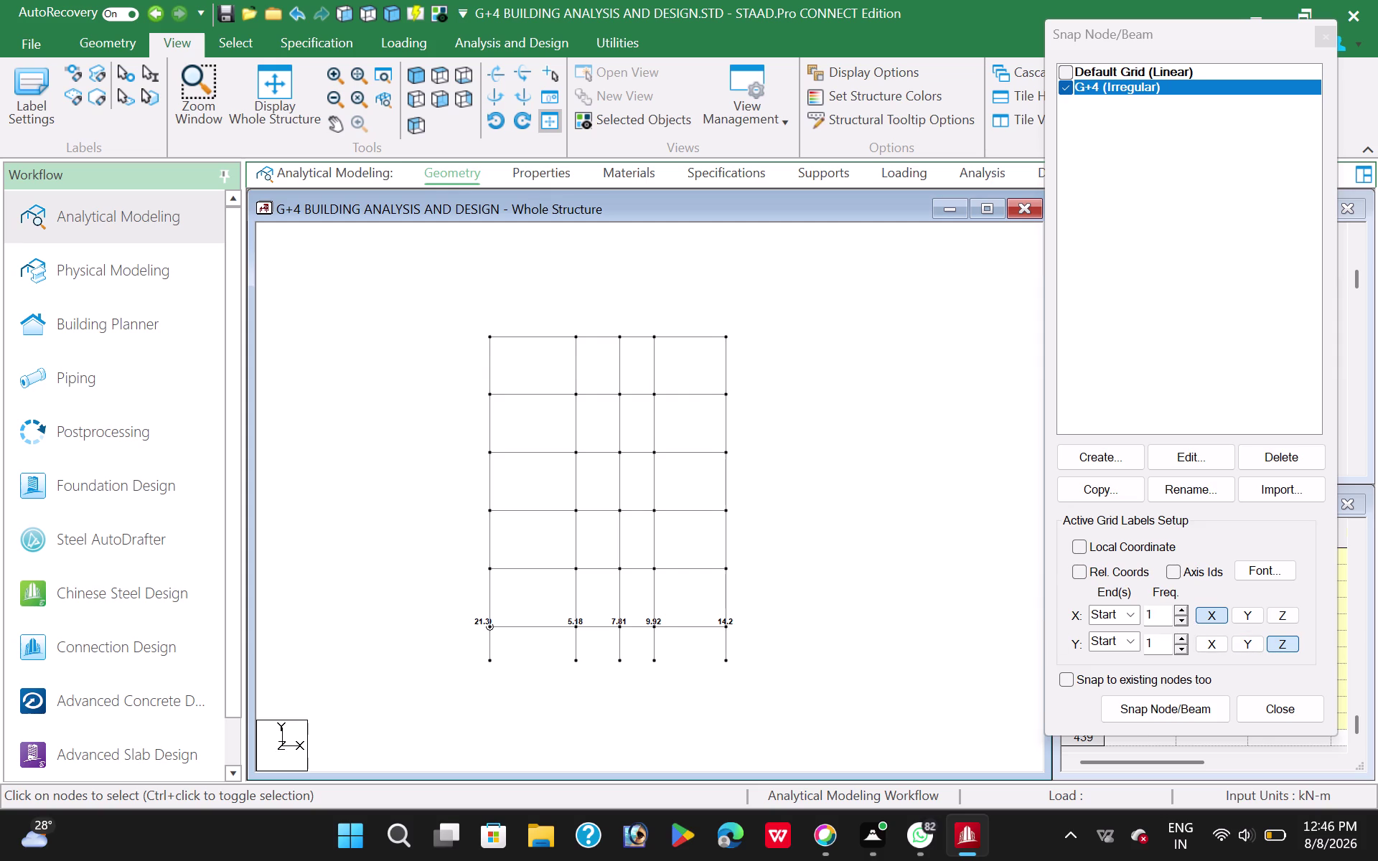
Pan and zoom to centre the G+4 building frame in the view.
scroll(down, 3)
middle_drag(822, 515, 815, 494)
scroll(down, 3)
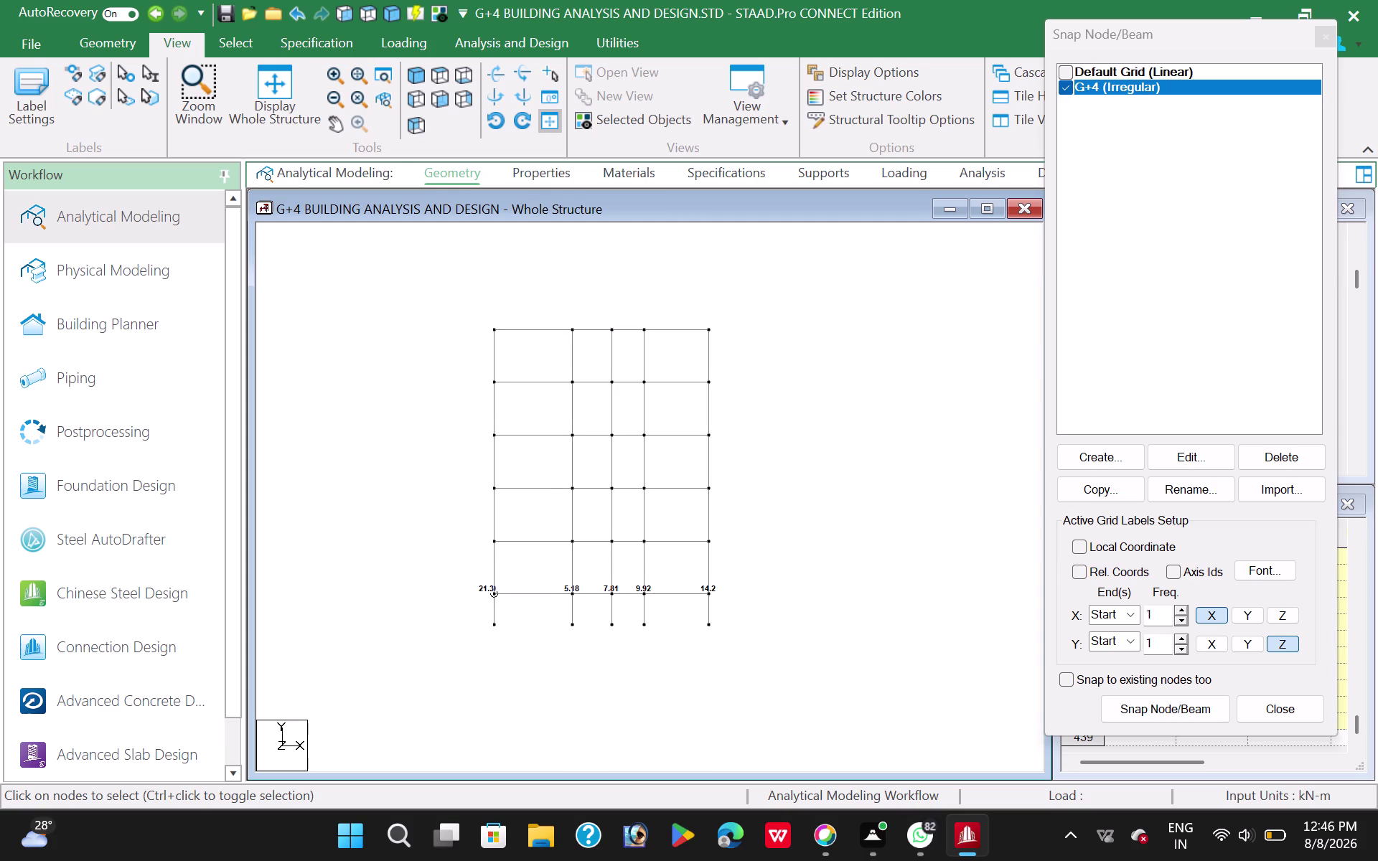
scroll(down, 3)
middle_drag(813, 494, 821, 526)
Zoom back out on the frame and open the section Properties page.
scroll(up, 3)
scroll(up, 3)
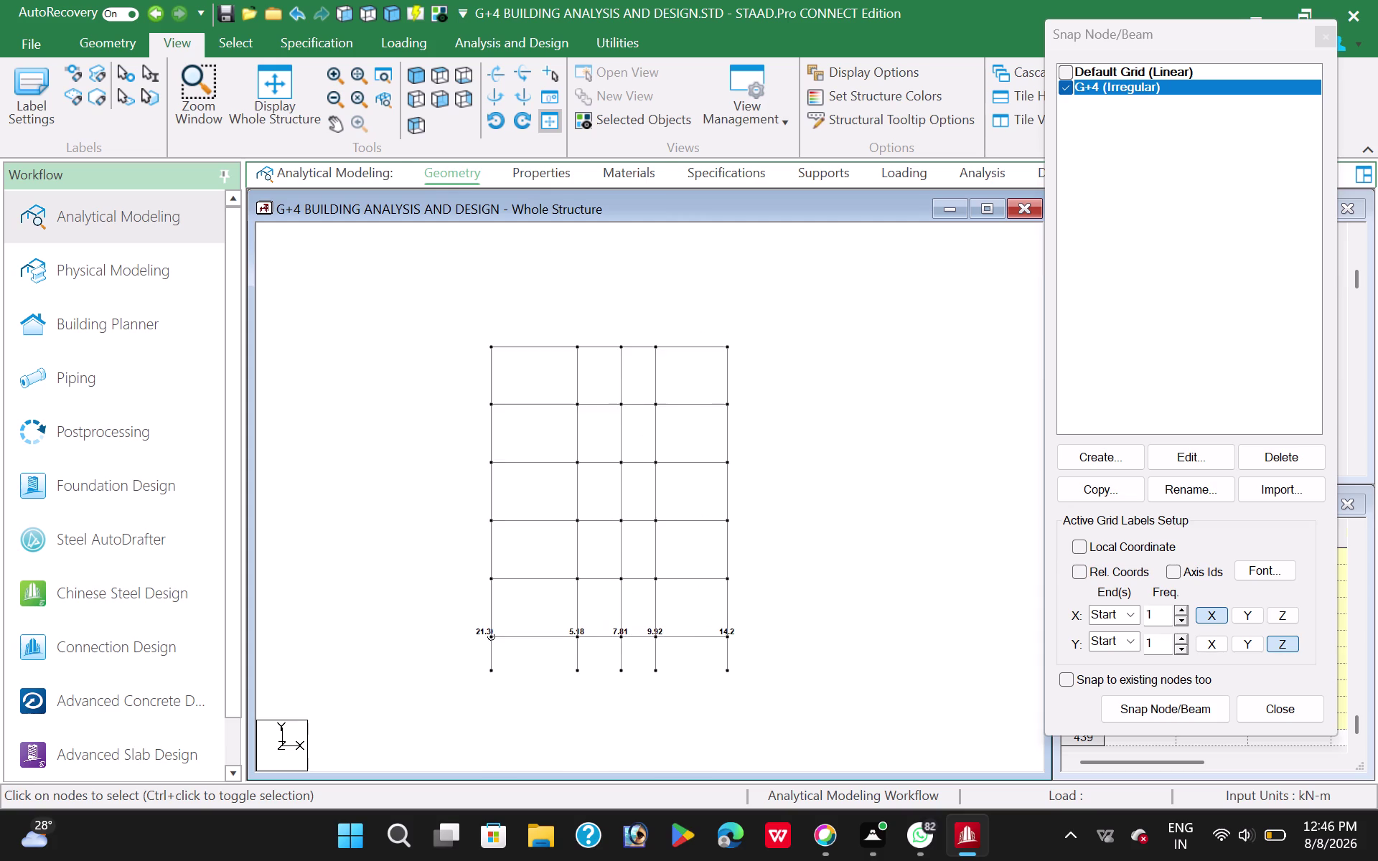
scroll(up, 3)
middle_click(830, 541)
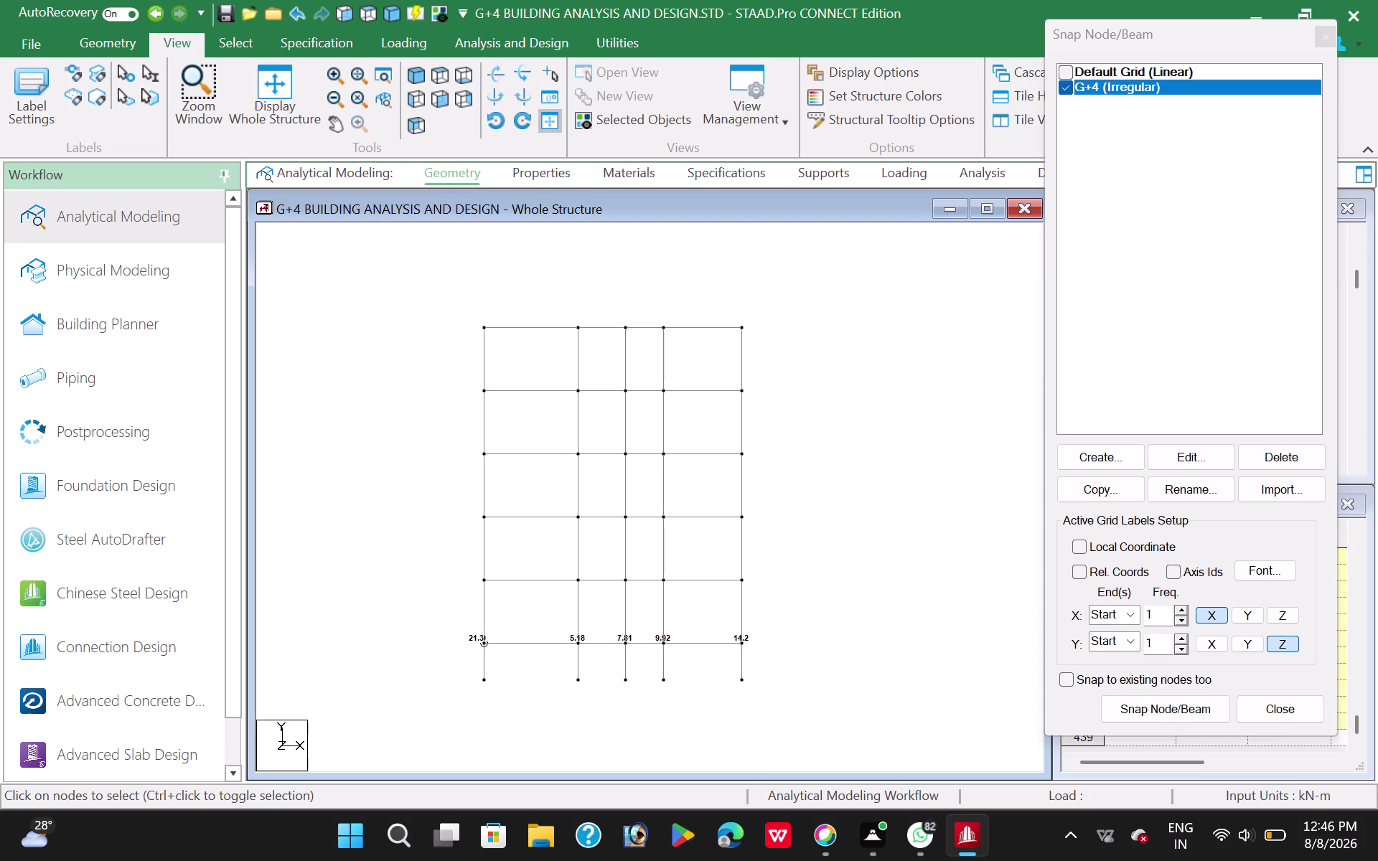
scroll(up, 3)
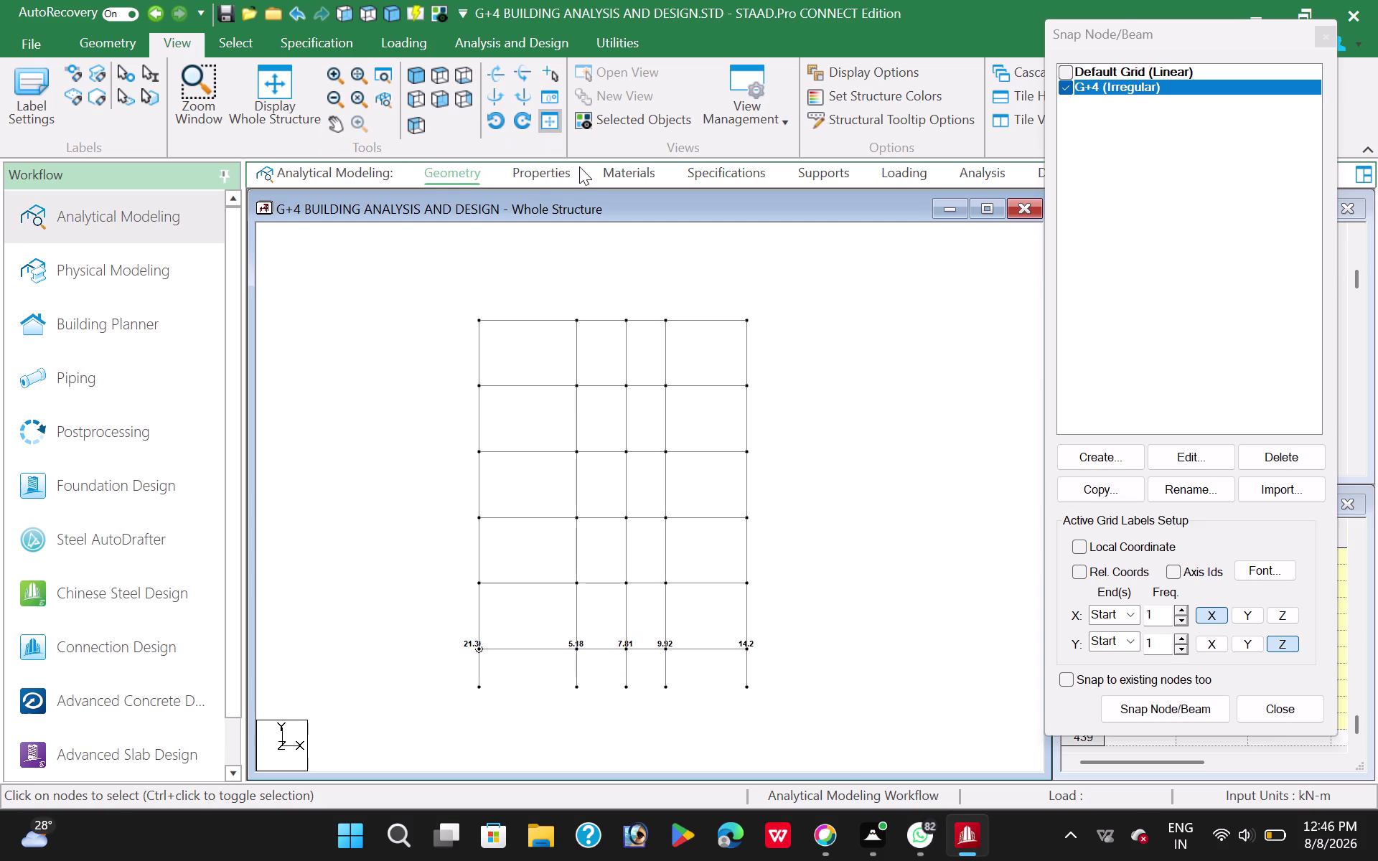
click(550, 178)
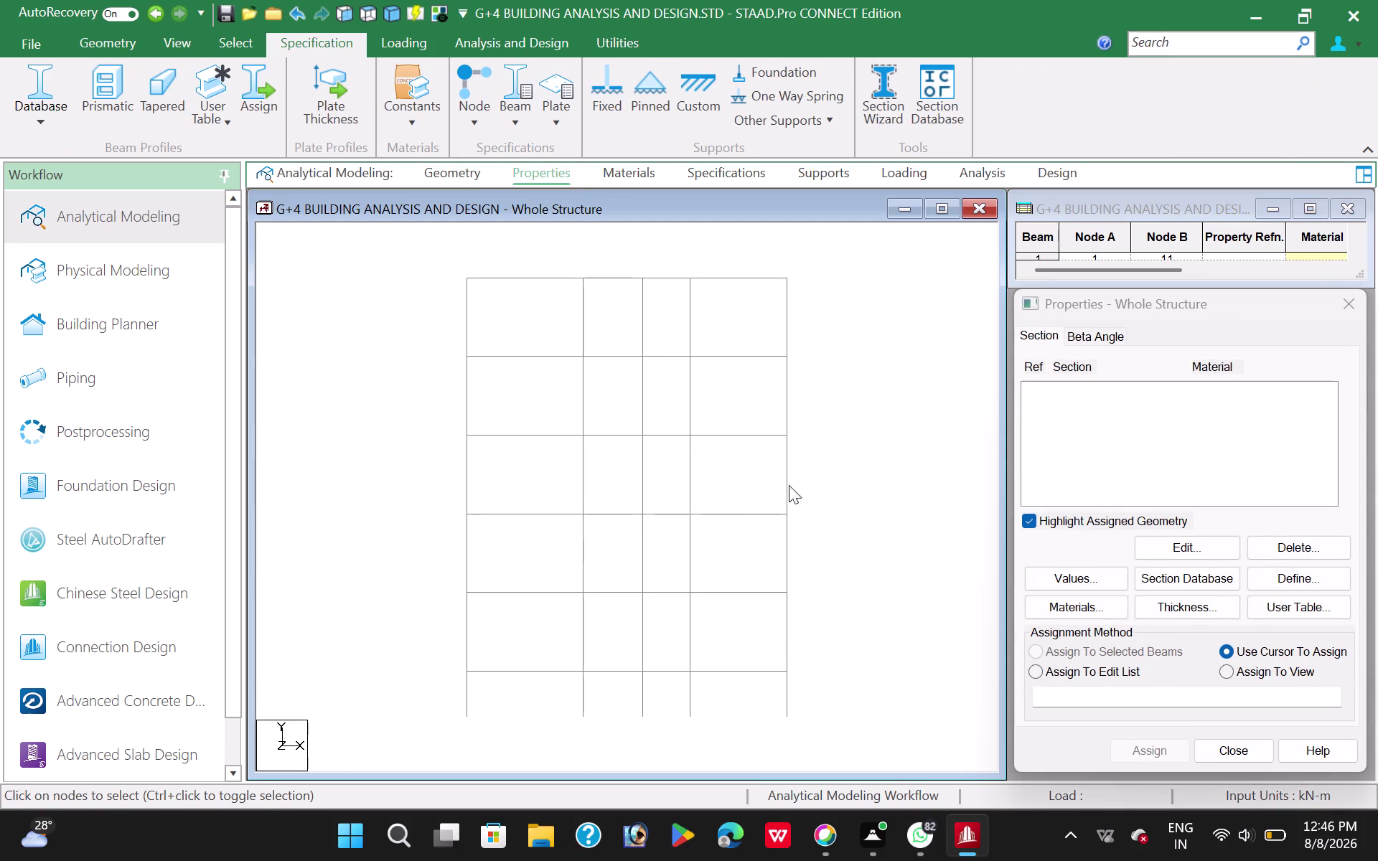
Define a new Rectangle section with depth YD 0.45 m and width ZD 0.23 m.
click(1310, 575)
click(519, 321)
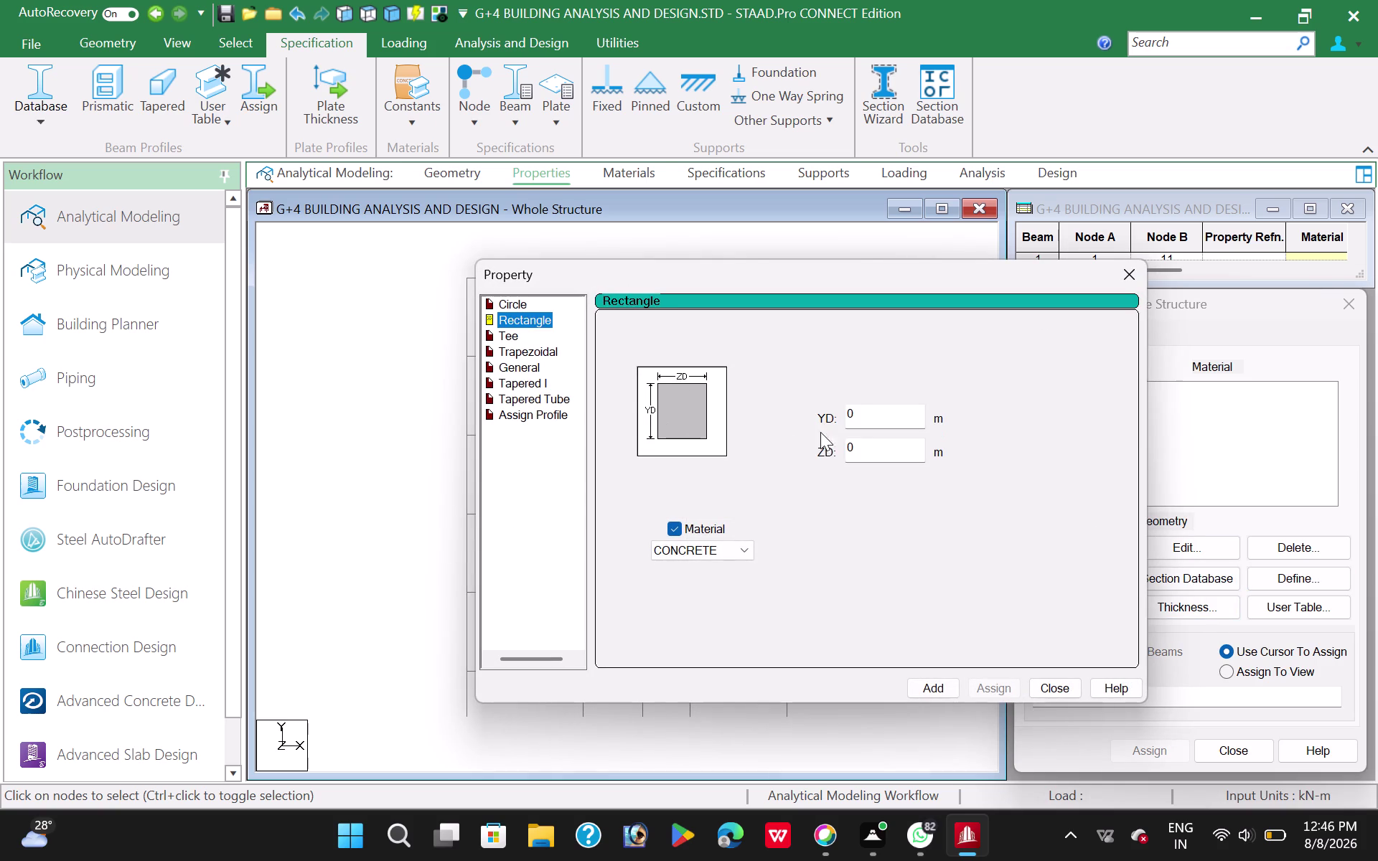
click(878, 413)
text(.)
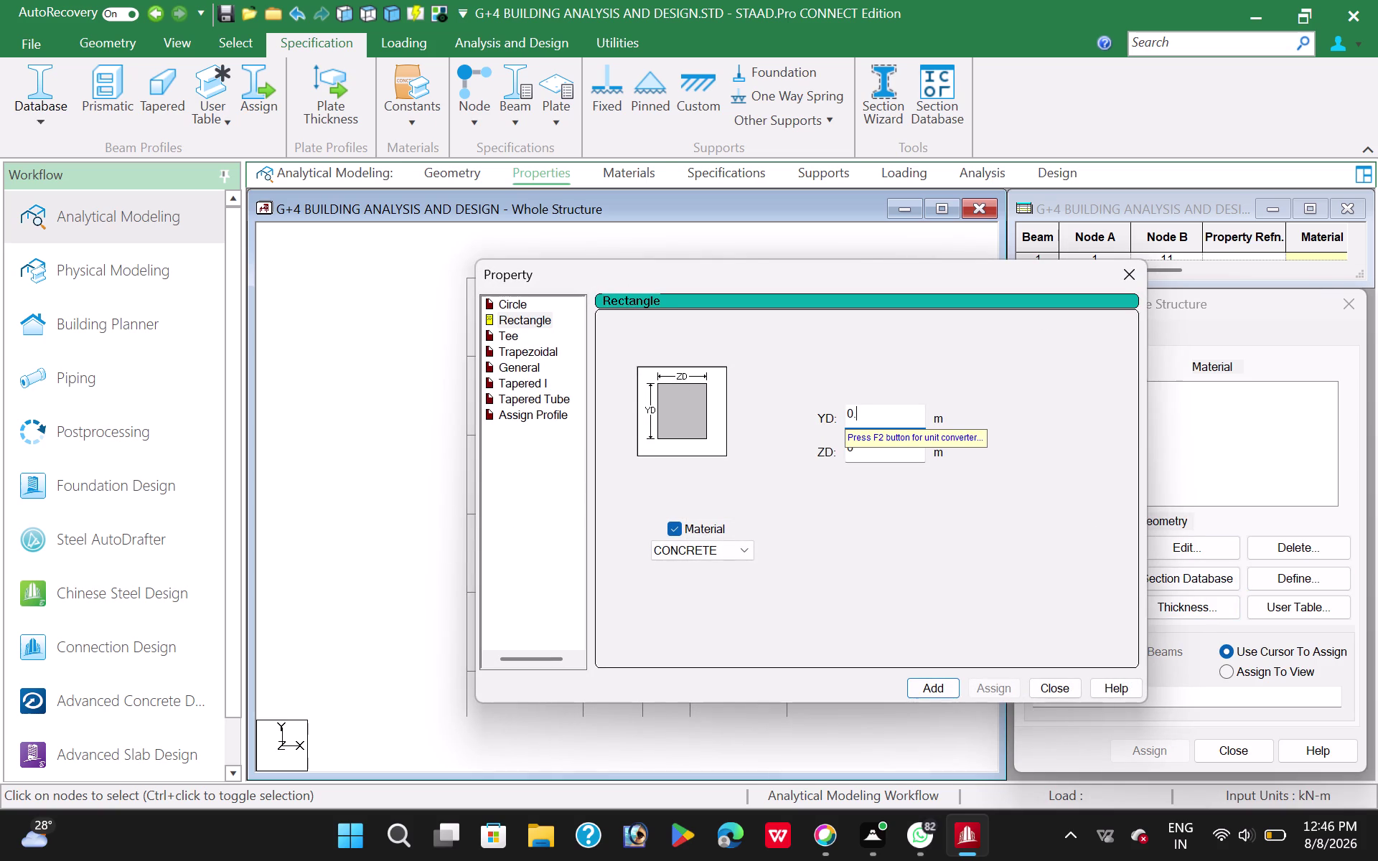
text(45)
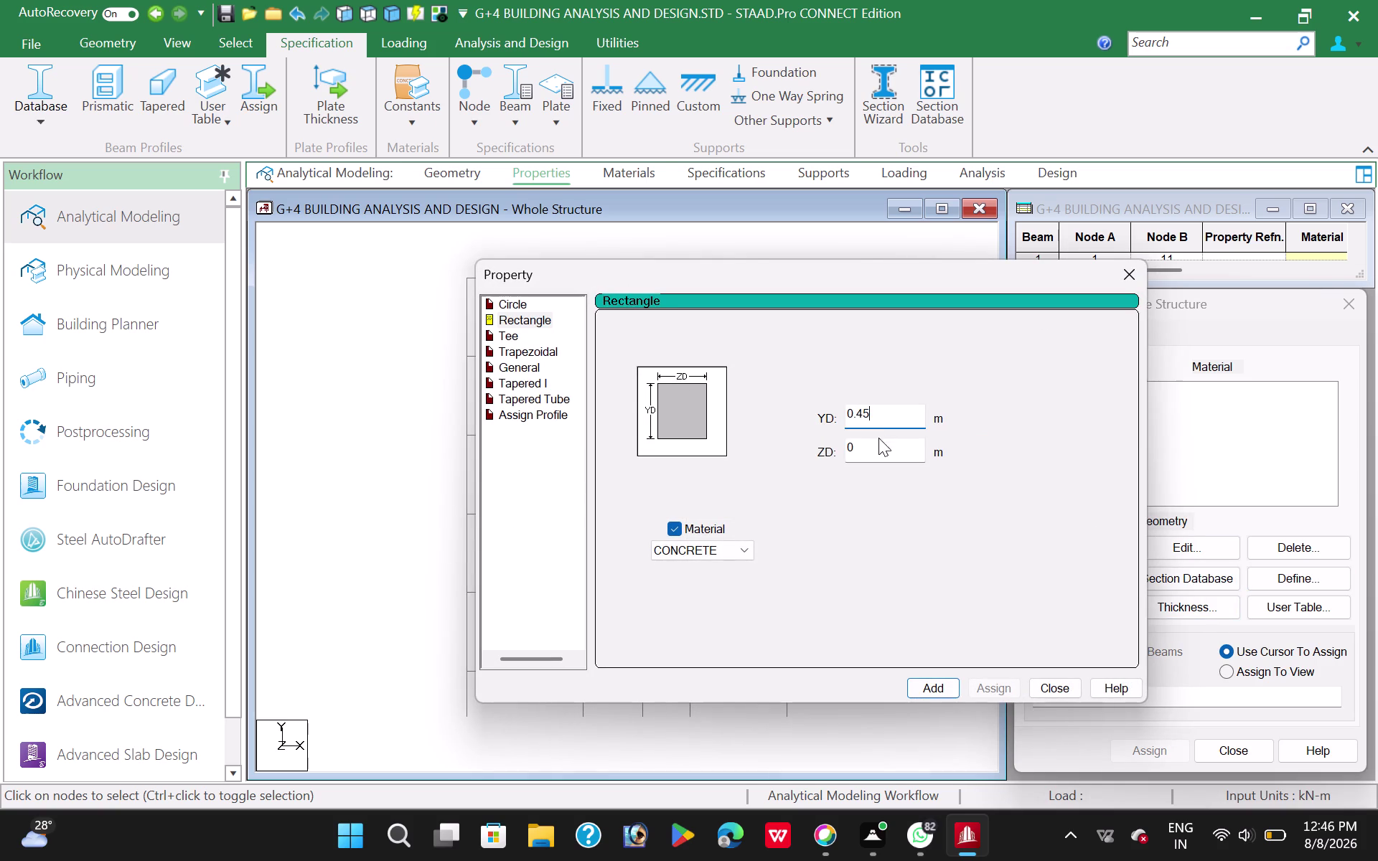
click(877, 447)
key(period)
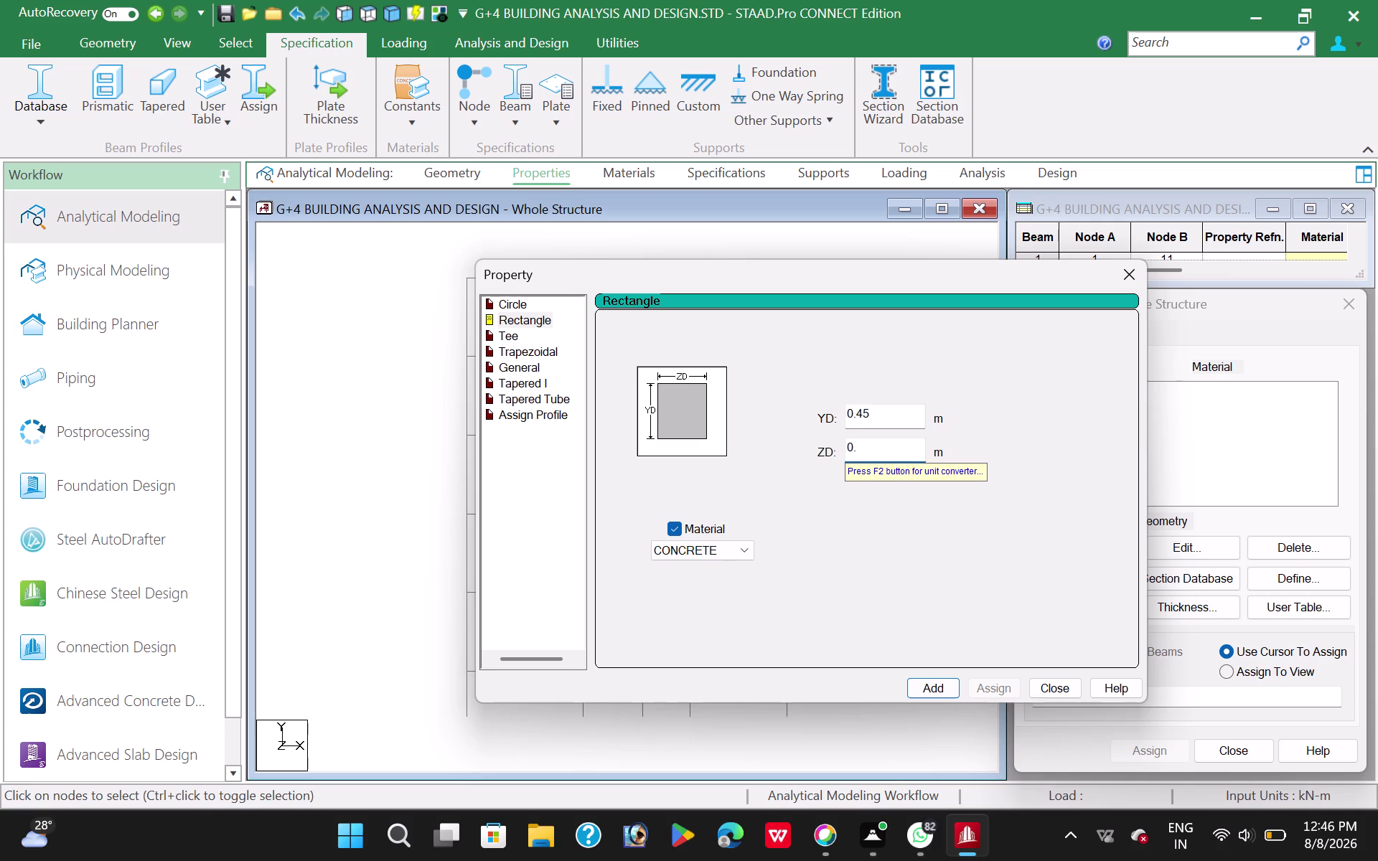
text(23)
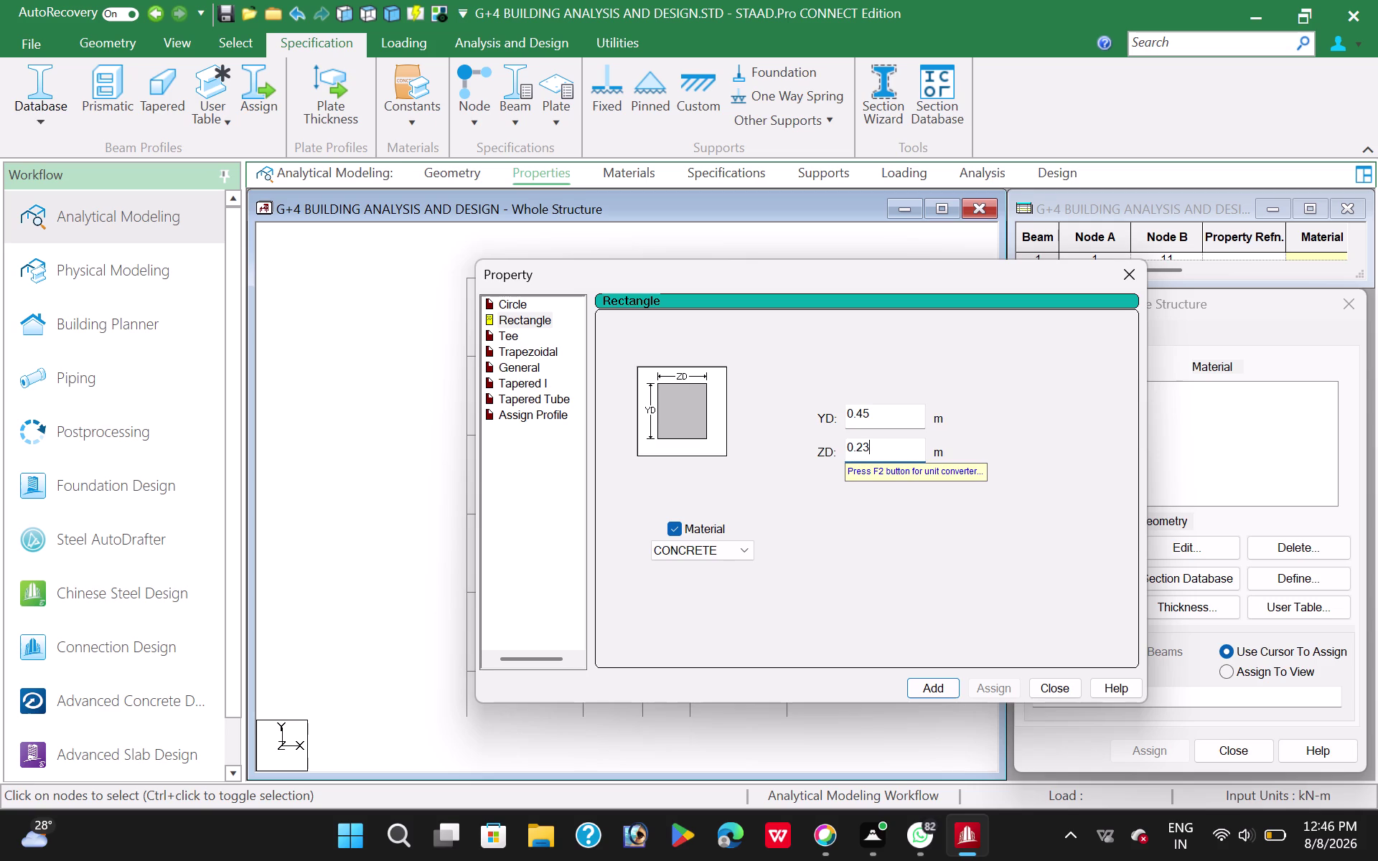